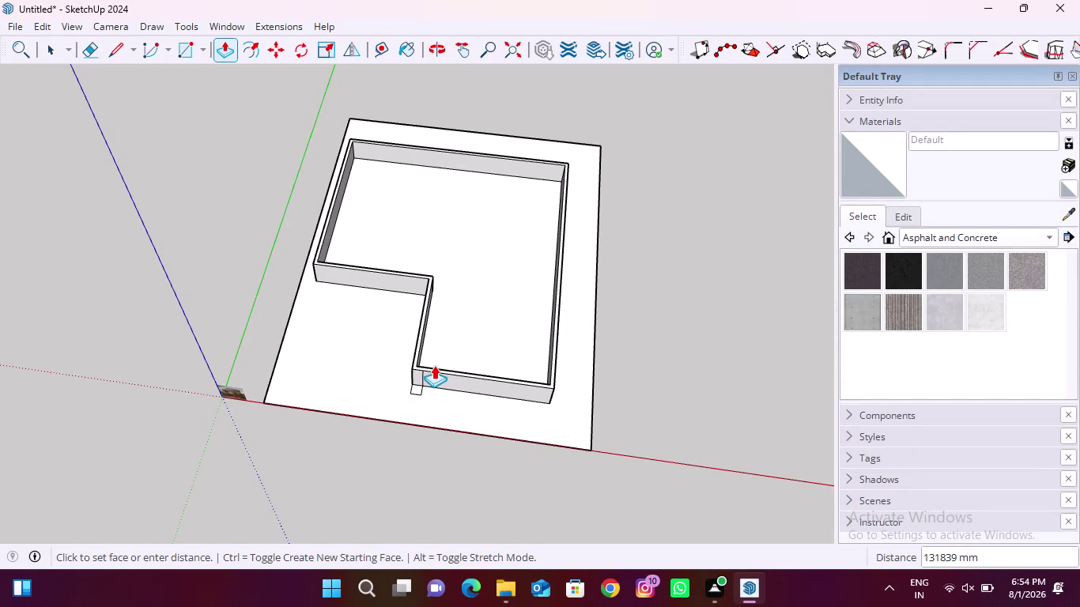
Push/Pull the L-shaped outline faces up into tall walls, raising the front wall to match.
key(Escape)
scroll(up, 3)
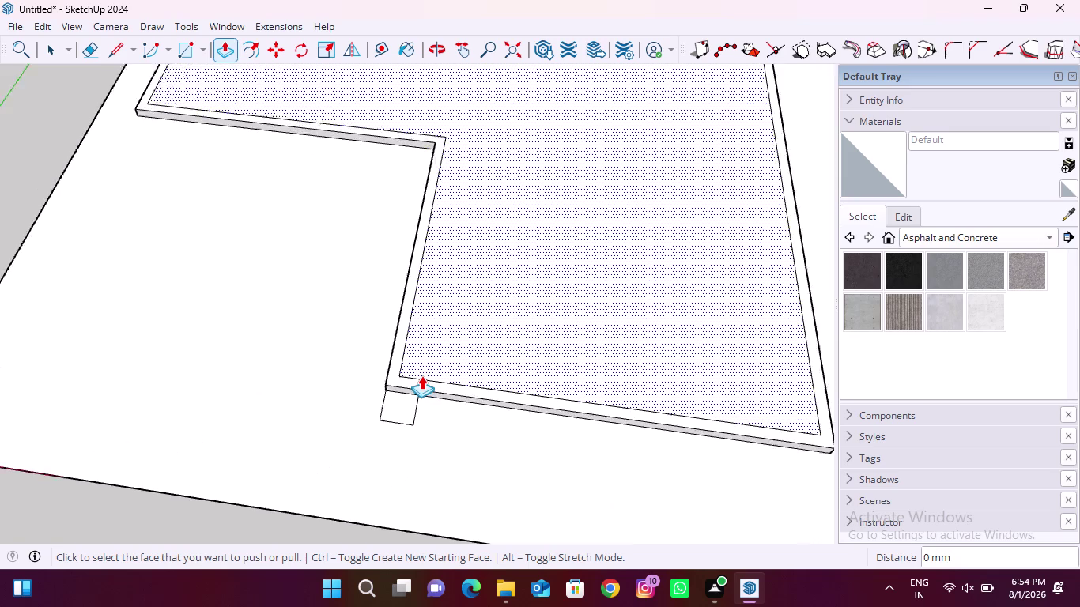
scroll(up, 3)
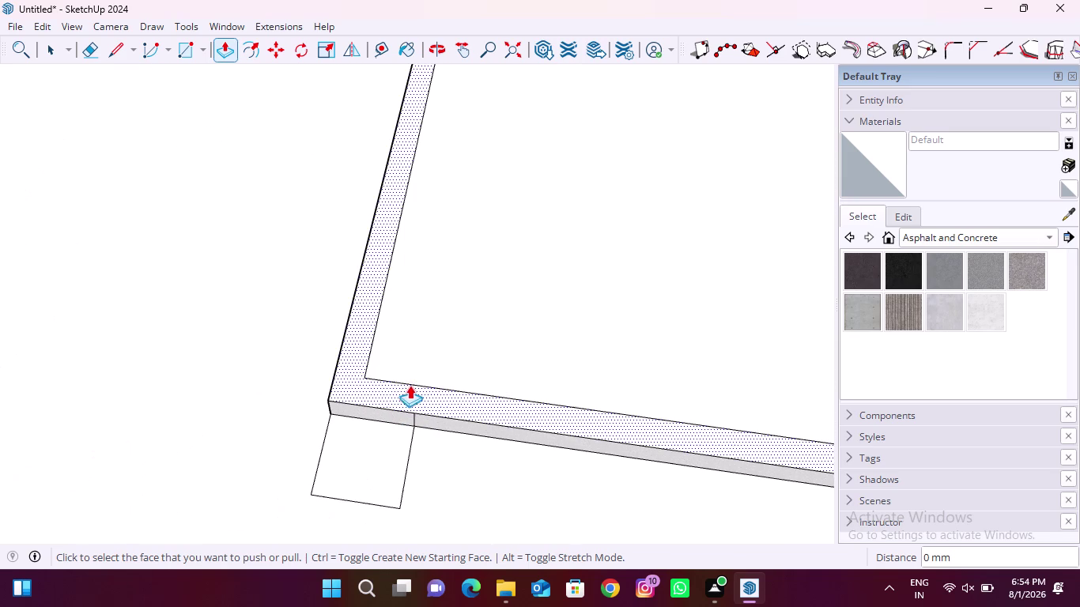
click(401, 385)
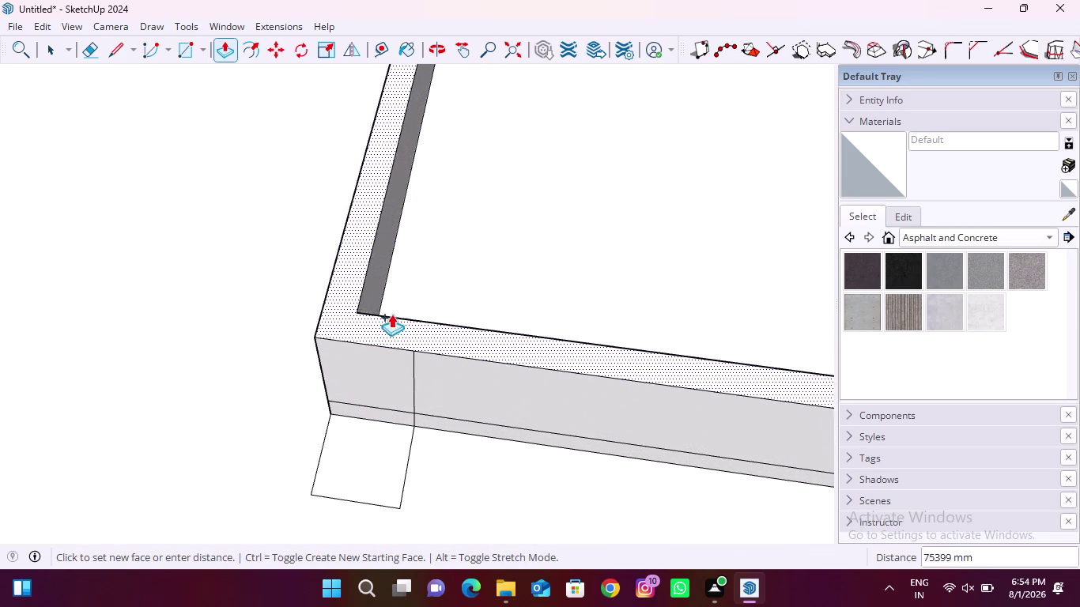
scroll(down, 3)
middle_drag(386, 326, 408, 259)
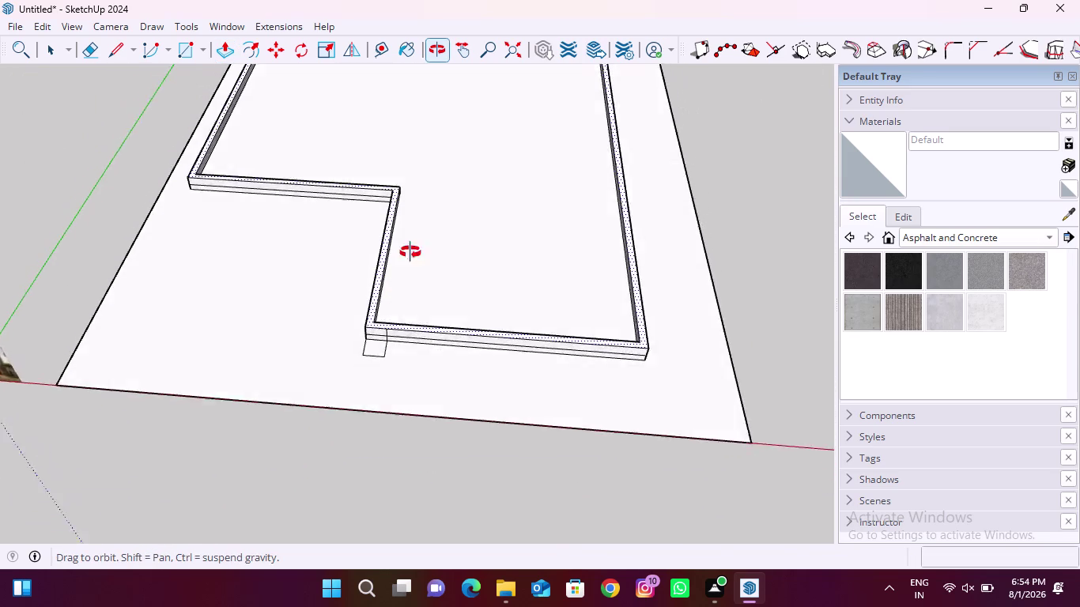
middle_drag(409, 259, 432, 197)
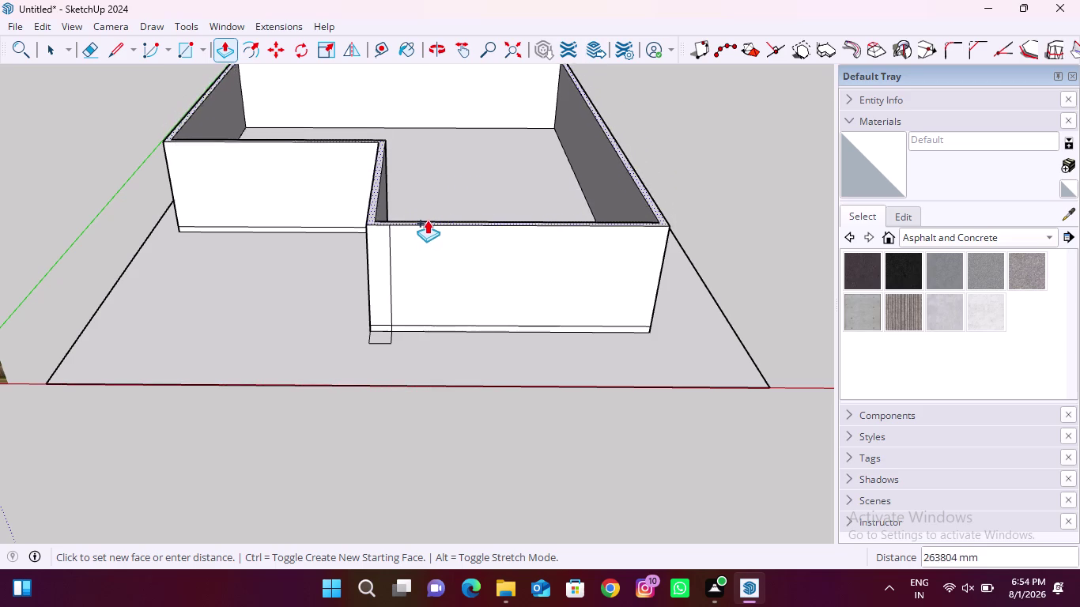
click(425, 200)
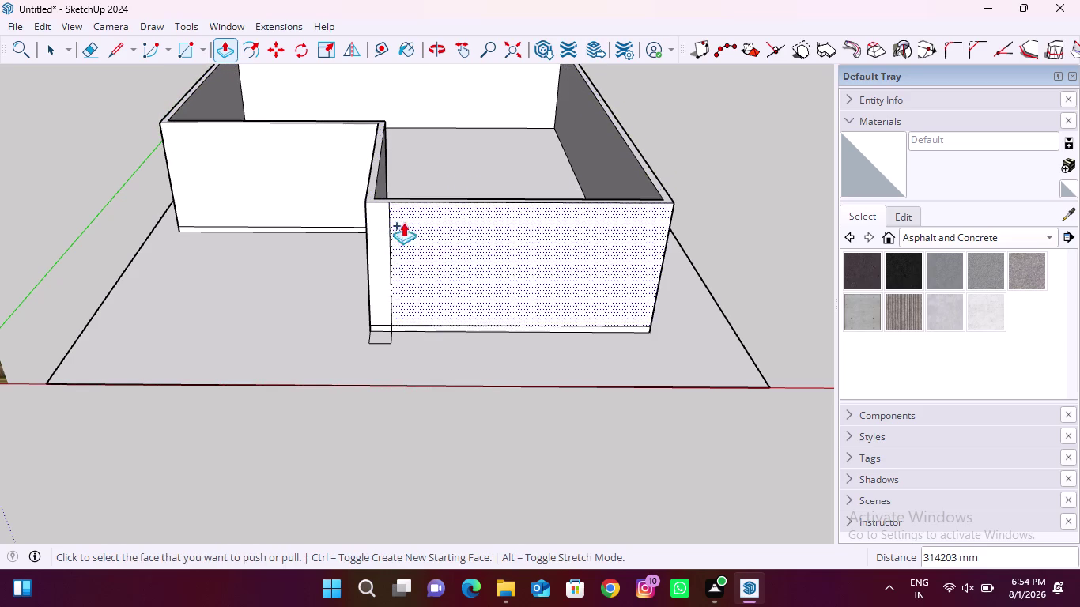
click(81, 47)
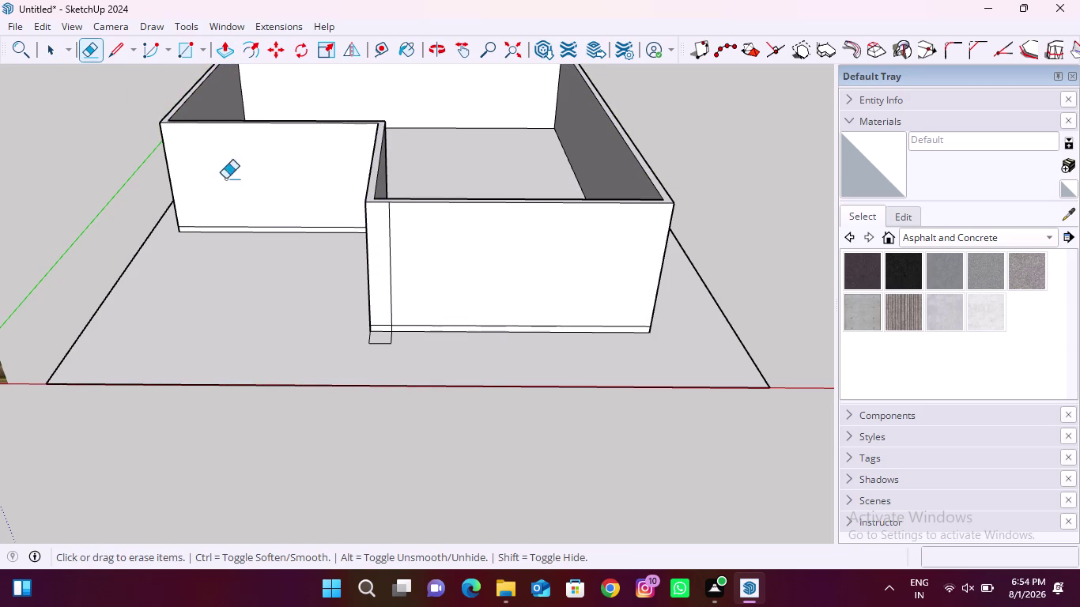
drag(384, 263, 398, 262)
scroll(up, 3)
drag(385, 301, 403, 301)
scroll(down, 3)
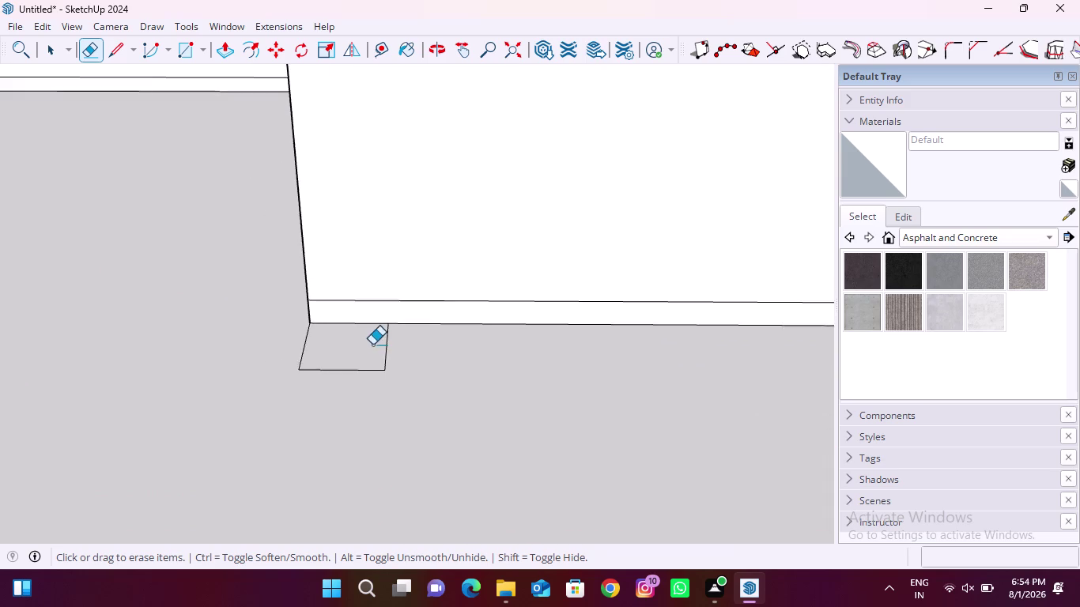
scroll(down, 3)
middle_drag(533, 201, 518, 264)
scroll(up, 3)
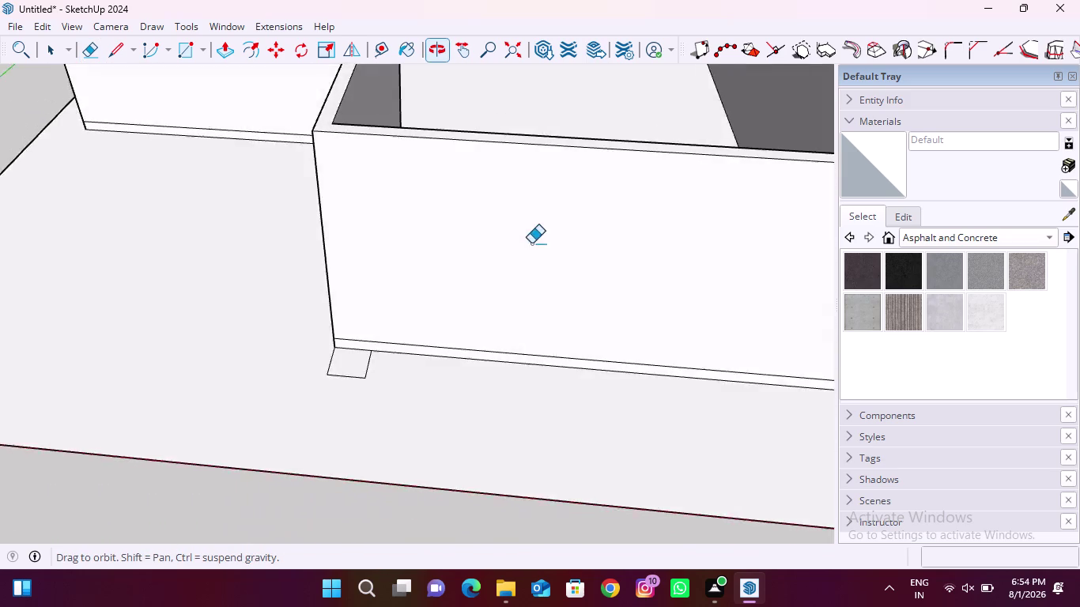
scroll(down, 3)
middle_drag(462, 270, 488, 245)
scroll(up, 3)
scroll(down, 3)
middle_drag(327, 449, 340, 421)
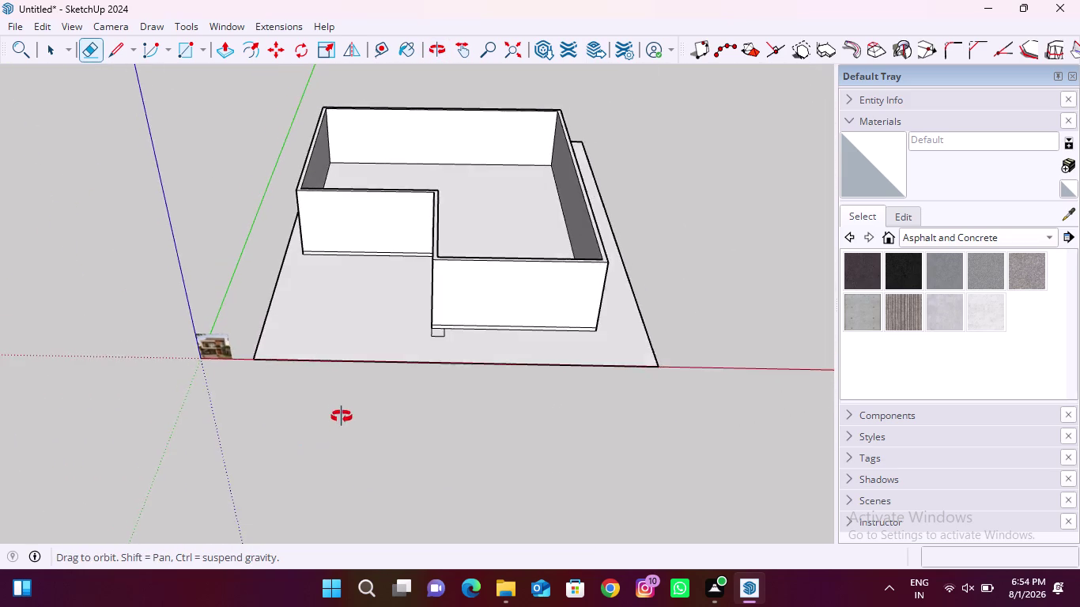
middle_drag(341, 420, 379, 332)
scroll(up, 3)
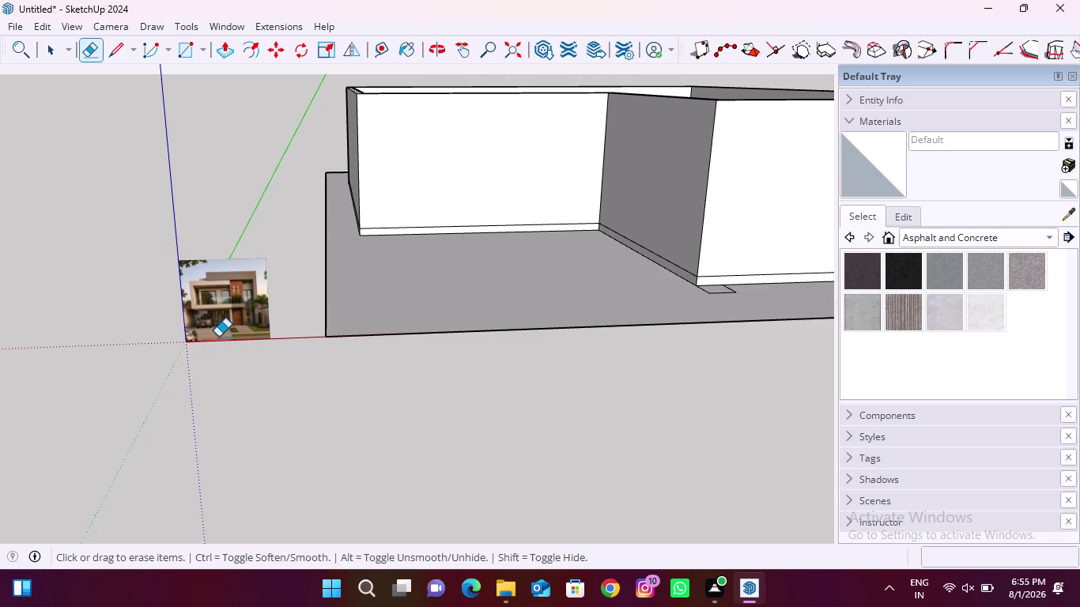
scroll(up, 3)
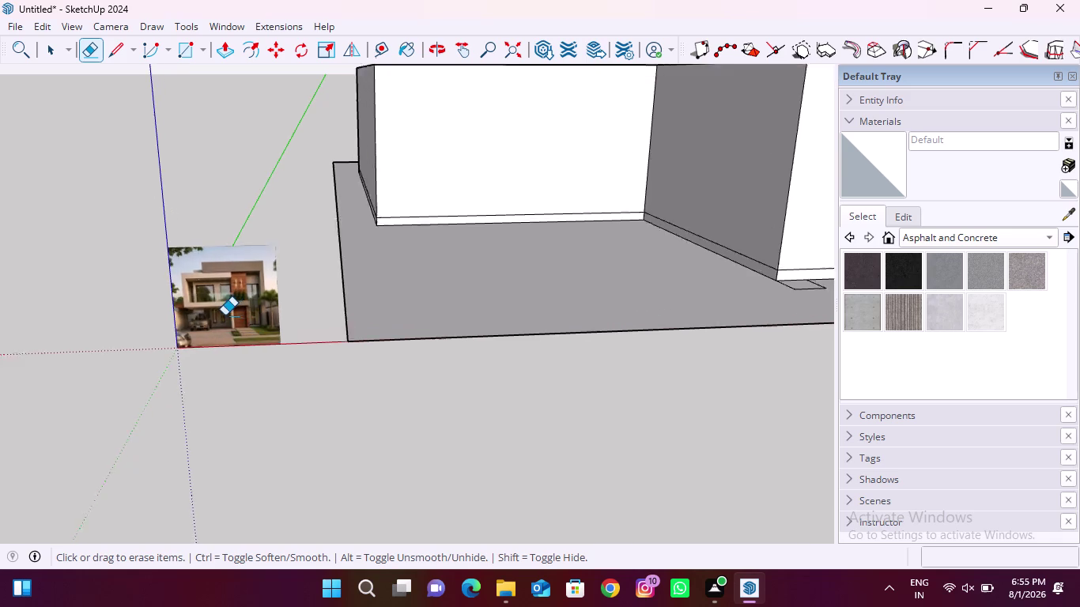
scroll(up, 3)
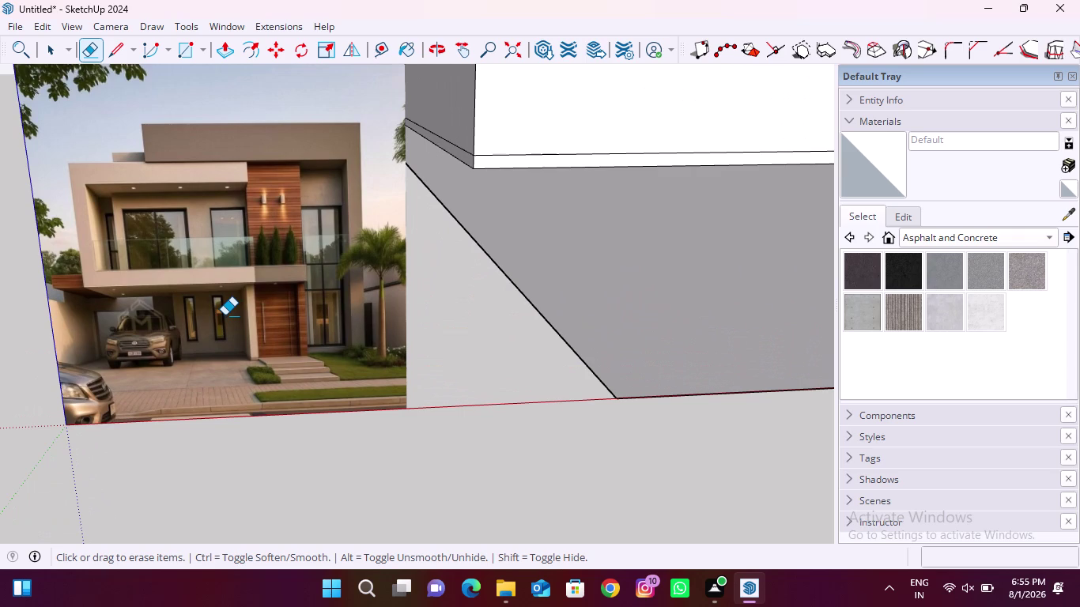
scroll(down, 3)
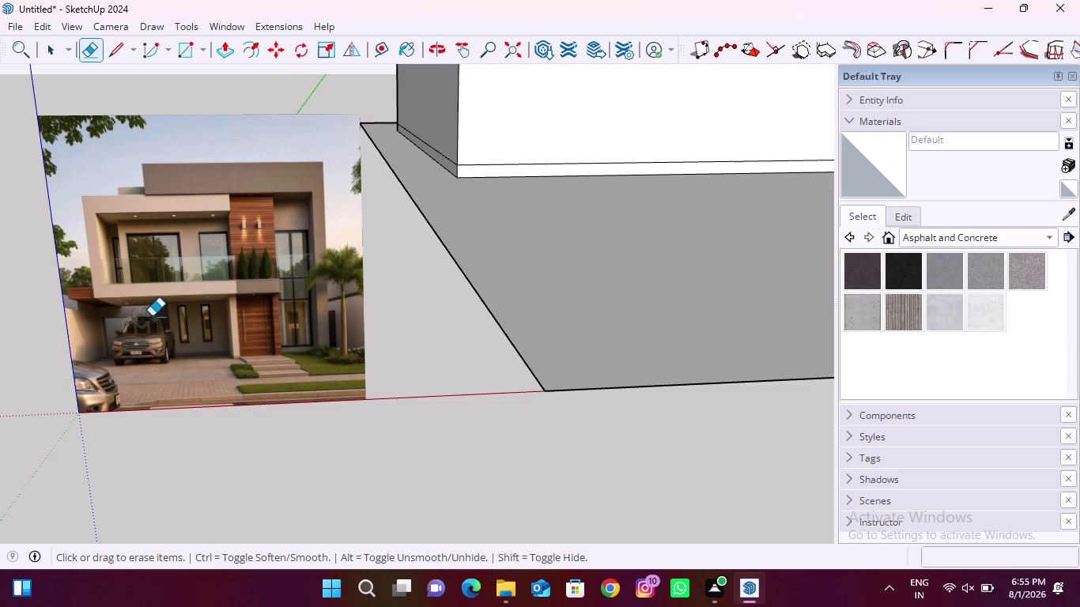
scroll(down, 3)
scroll(down, 3)
scroll(down, 3)
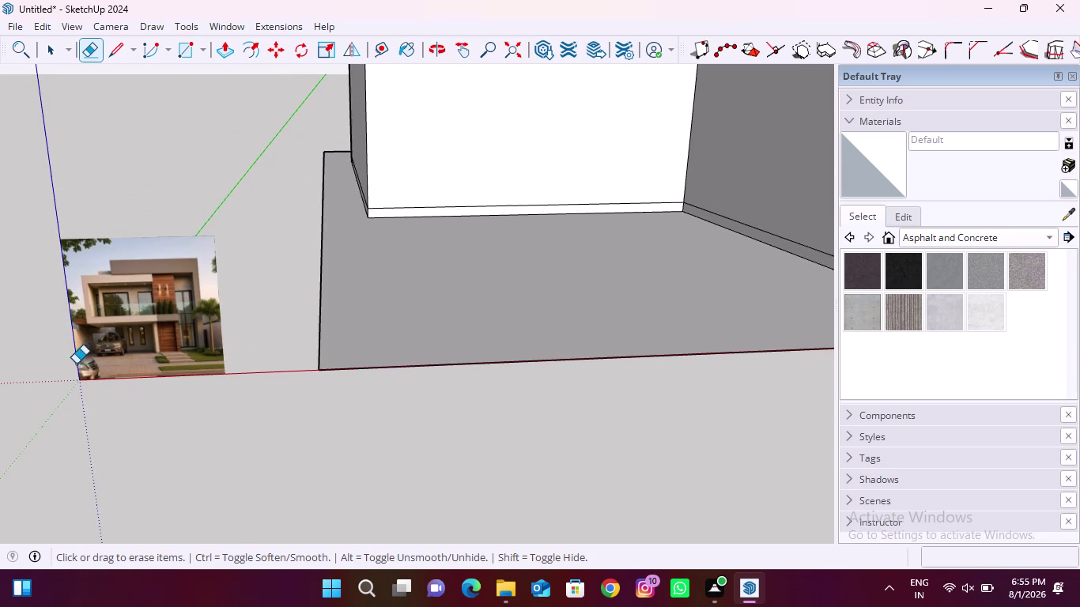
scroll(down, 3)
scroll(down, 3)
scroll(down, 3)
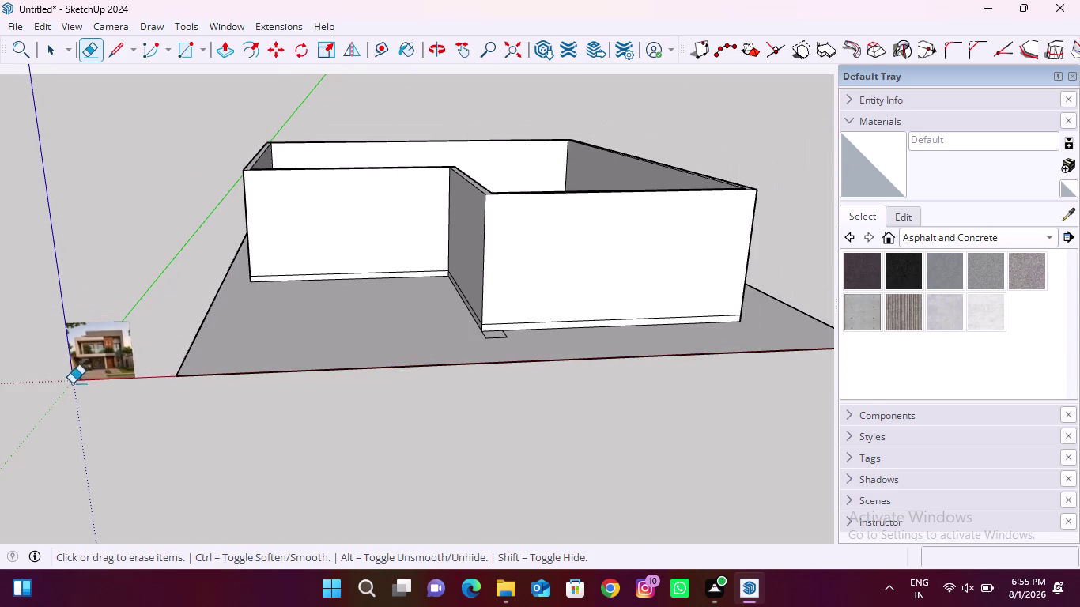
scroll(up, 3)
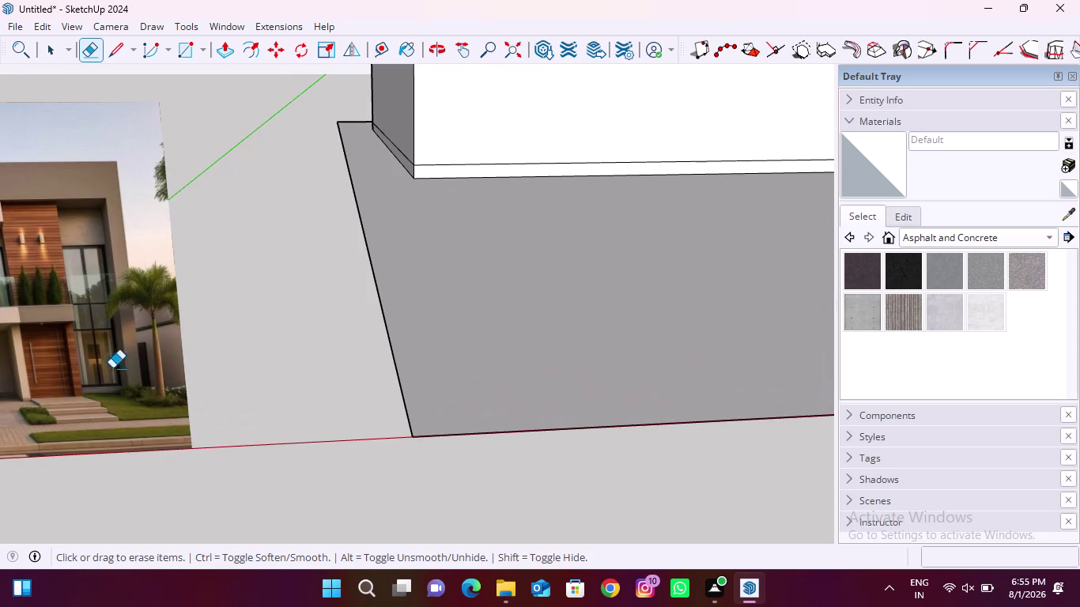
middle_drag(105, 358, 100, 396)
scroll(down, 3)
scroll(down, 3)
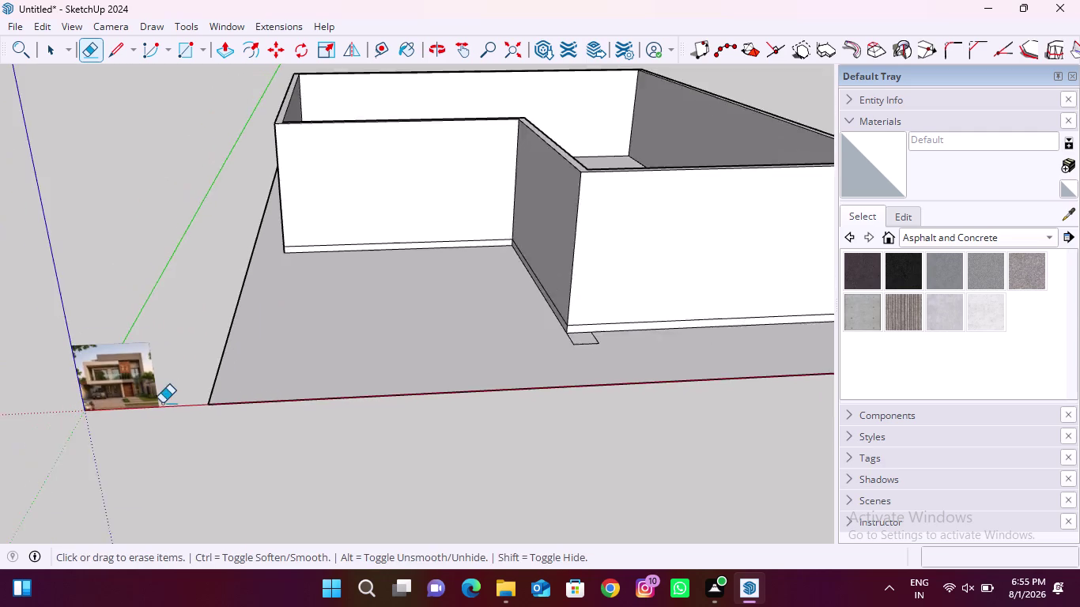
scroll(down, 3)
Undo the three wall raises with Ctrl+Z, returning to the low plinth outline.
key(ctrl+z)
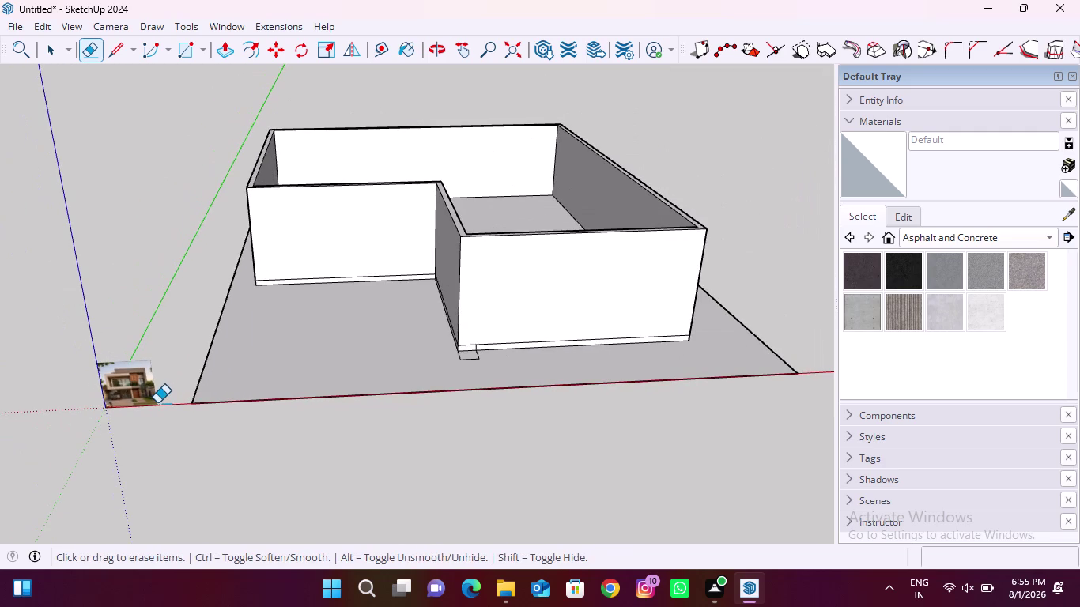
key(ctrl+z)
key(ctrl+z)
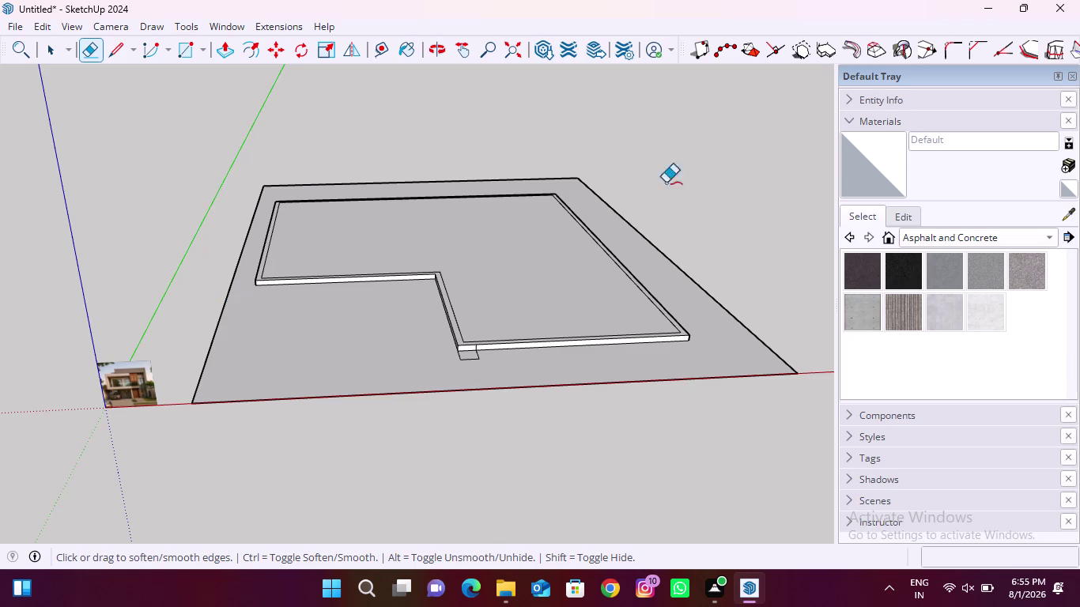
Close the model, cancelling Save As and declining to save changes.
click(1078, 0)
click(481, 302)
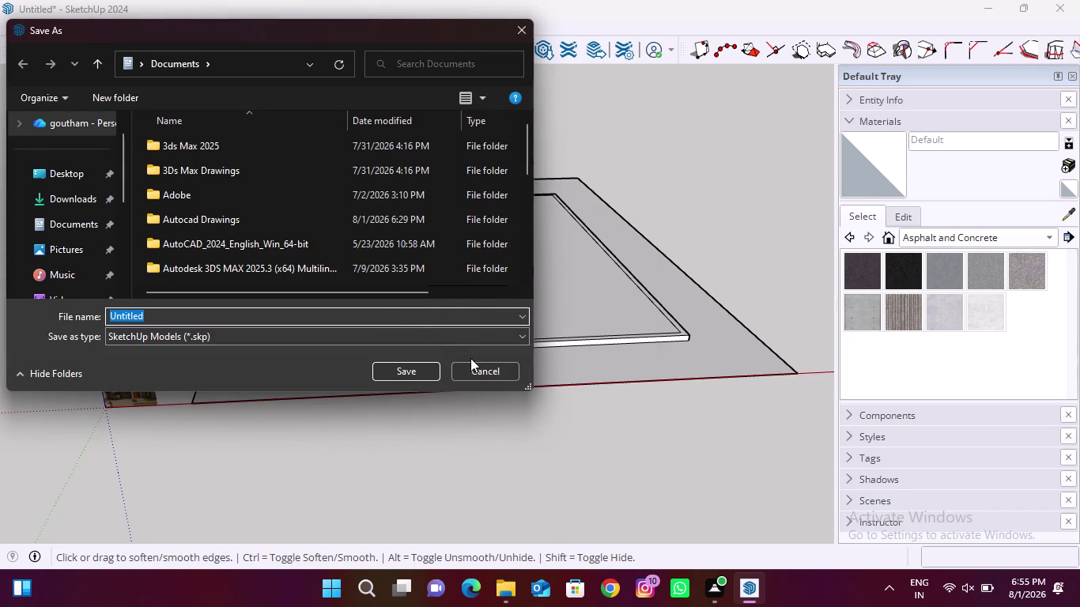
click(478, 368)
click(1072, 0)
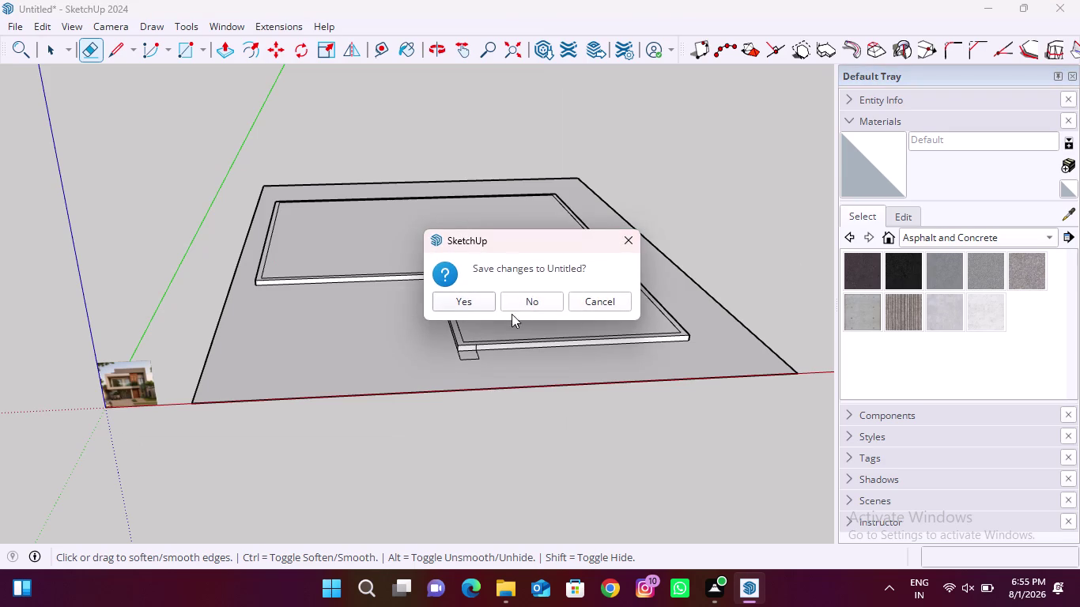